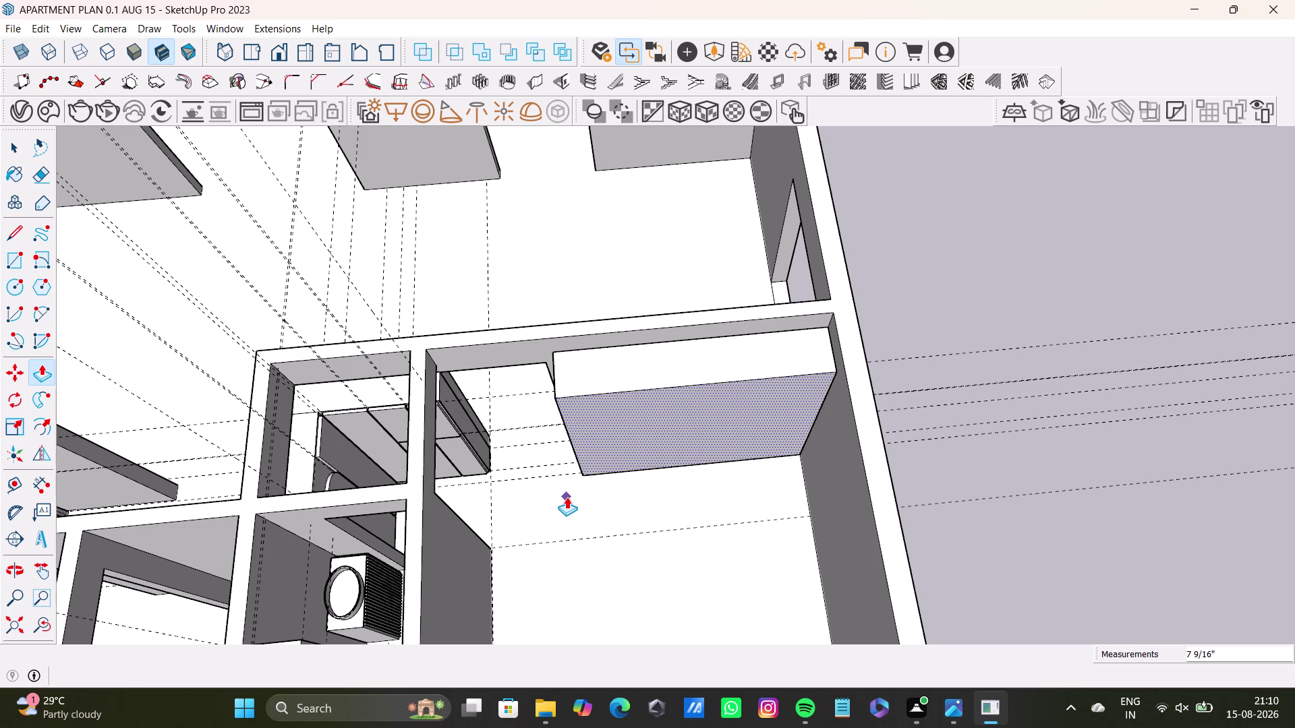
Clear the current face selection and orbit around the apartment to face the wardrobe box.
key(space)
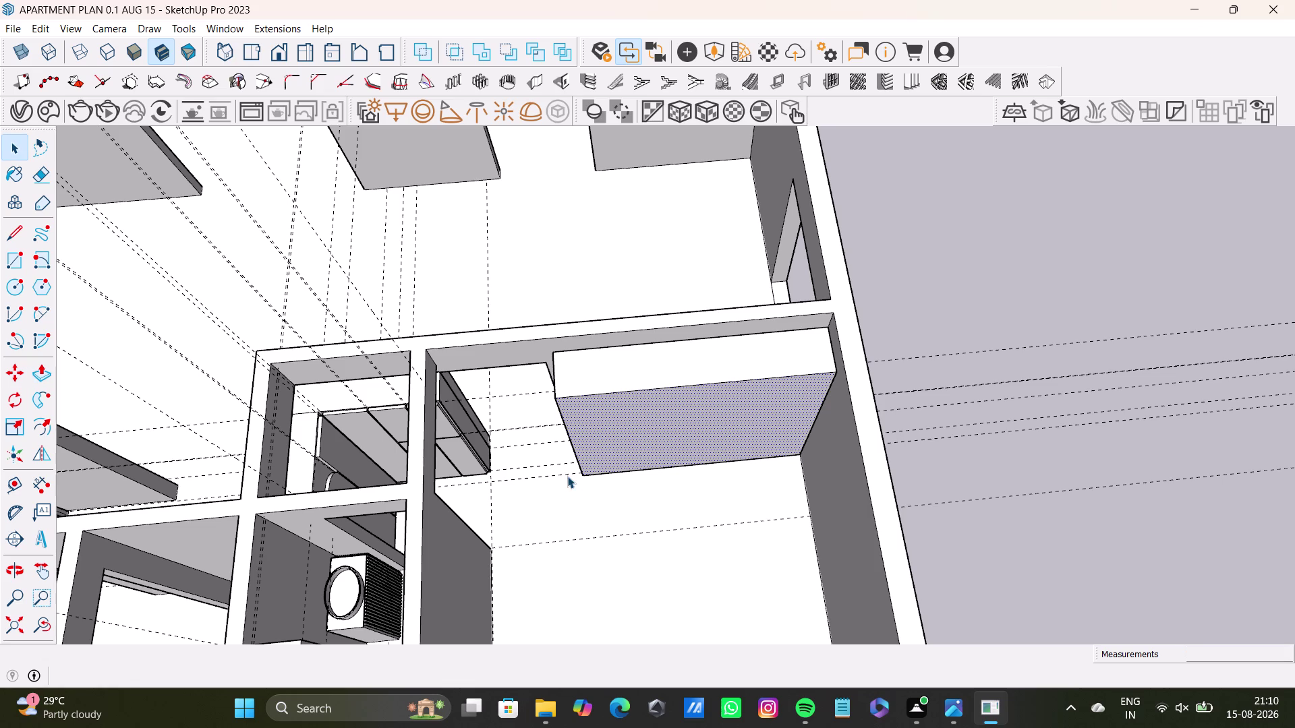
click(916, 277)
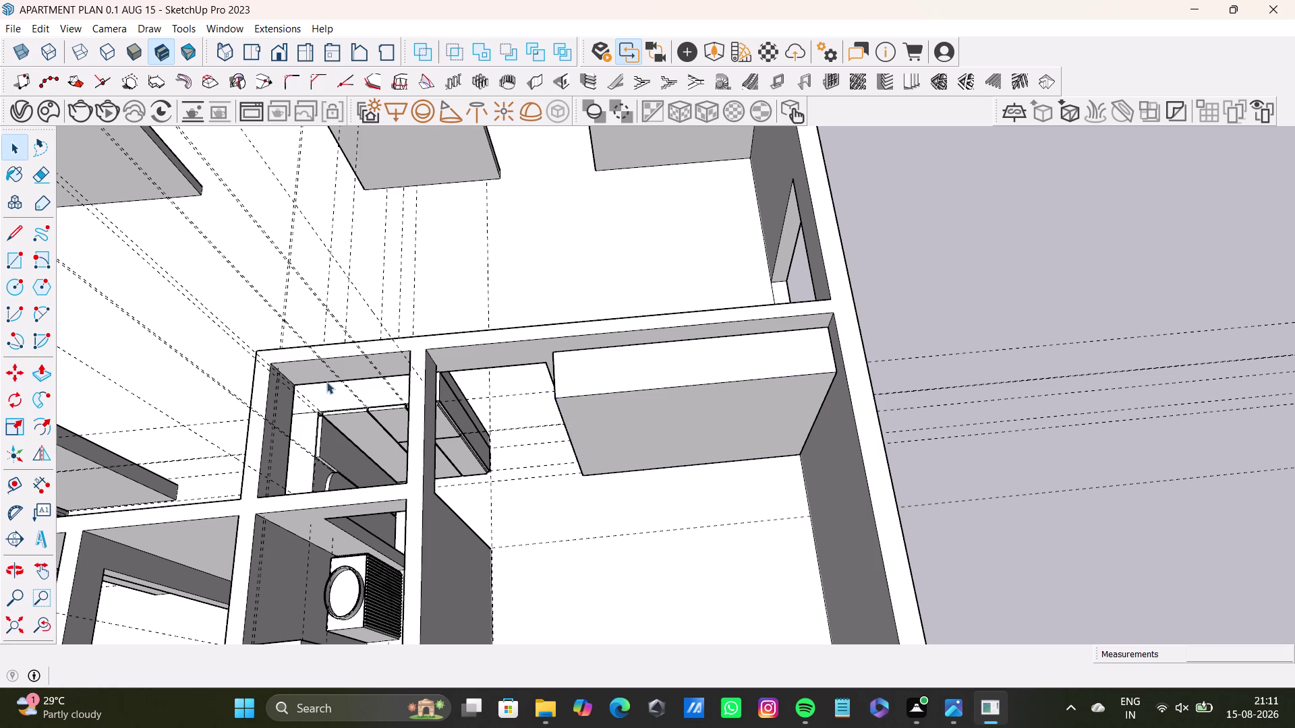
middle_drag(635, 461, 552, 435)
middle_drag(559, 430, 704, 303)
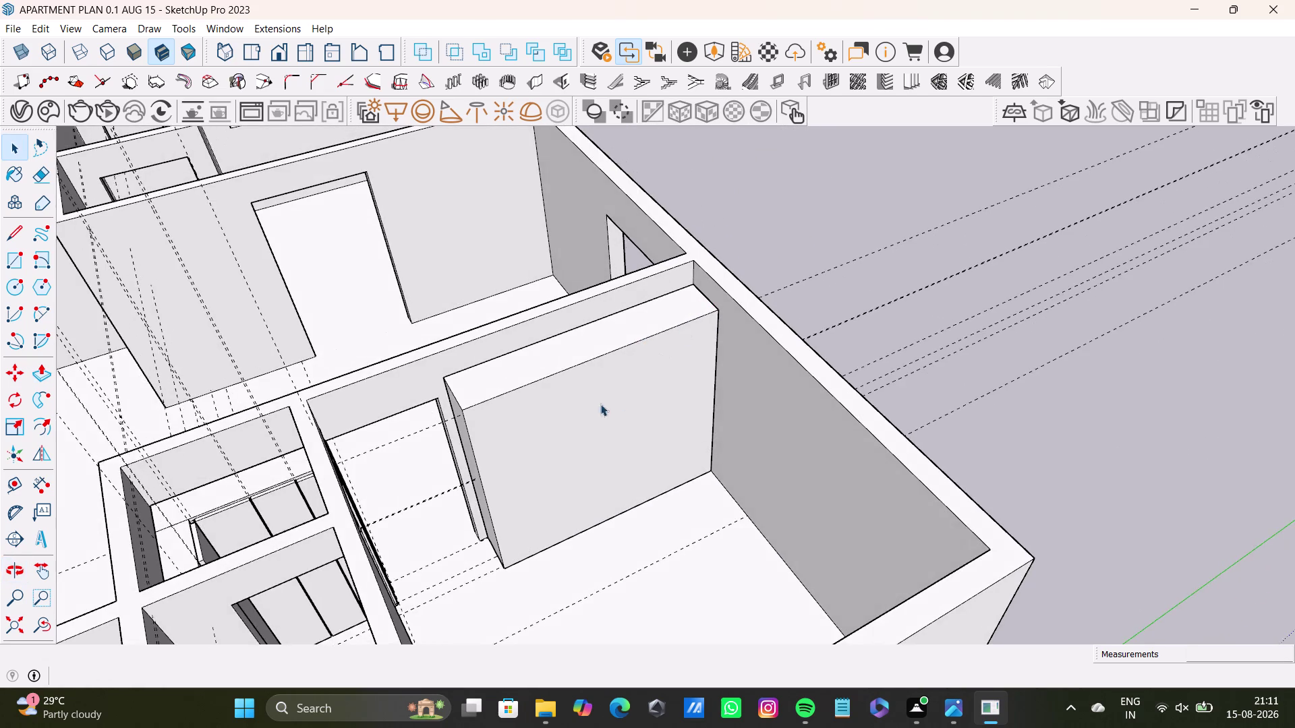
scroll(up, 3)
middle_drag(581, 411, 625, 332)
middle_drag(642, 331, 554, 378)
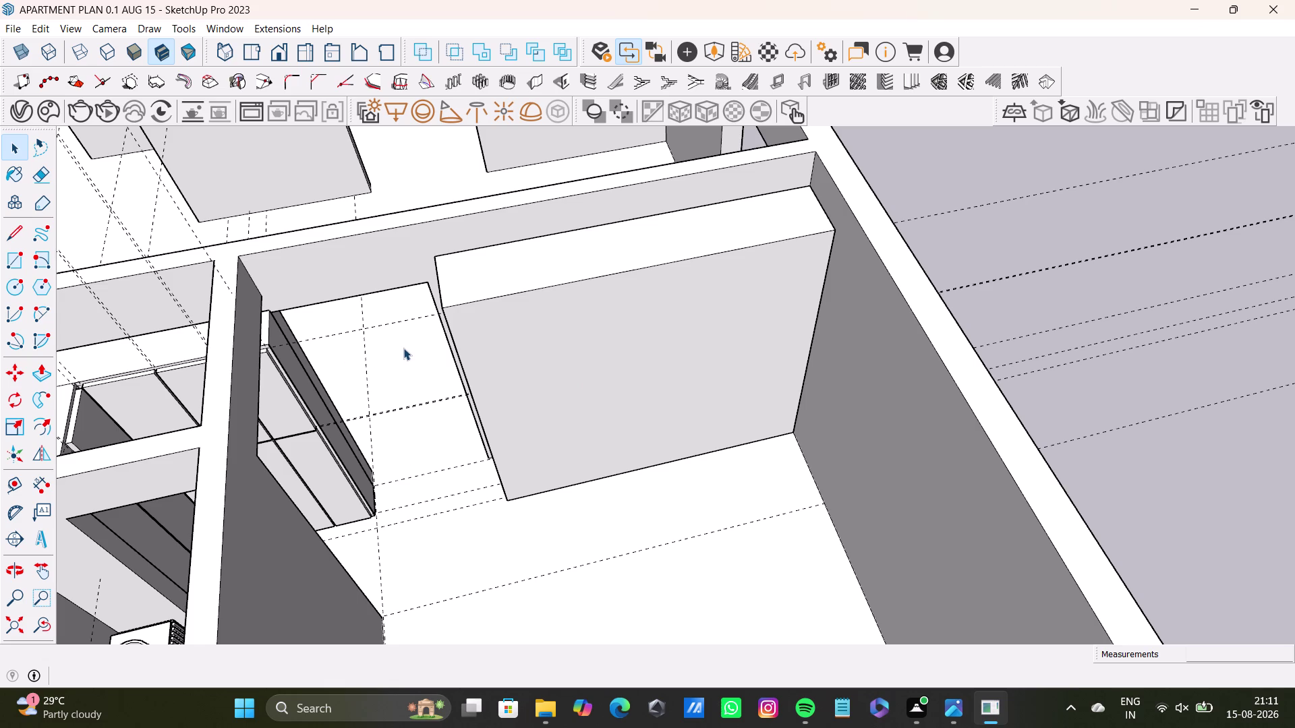
scroll(down, 3)
middle_drag(419, 349, 308, 329)
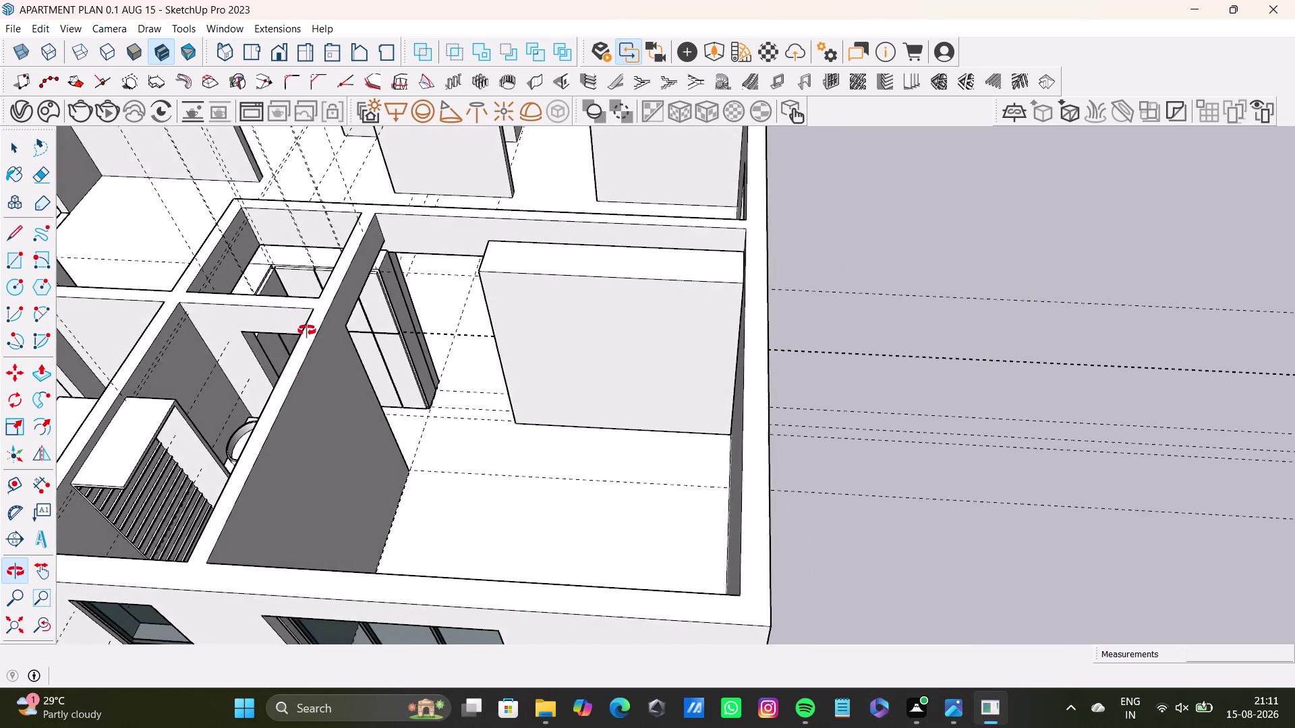
middle_drag(309, 329, 299, 337)
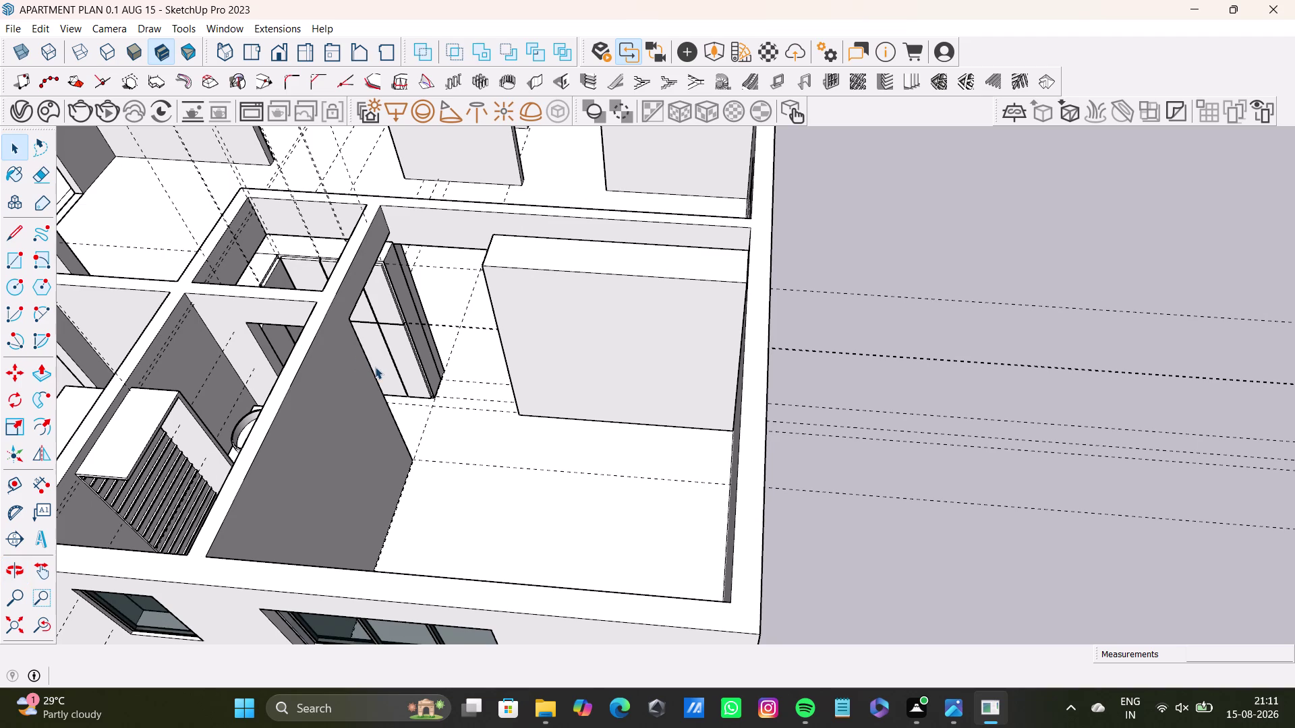
middle_drag(430, 401, 386, 373)
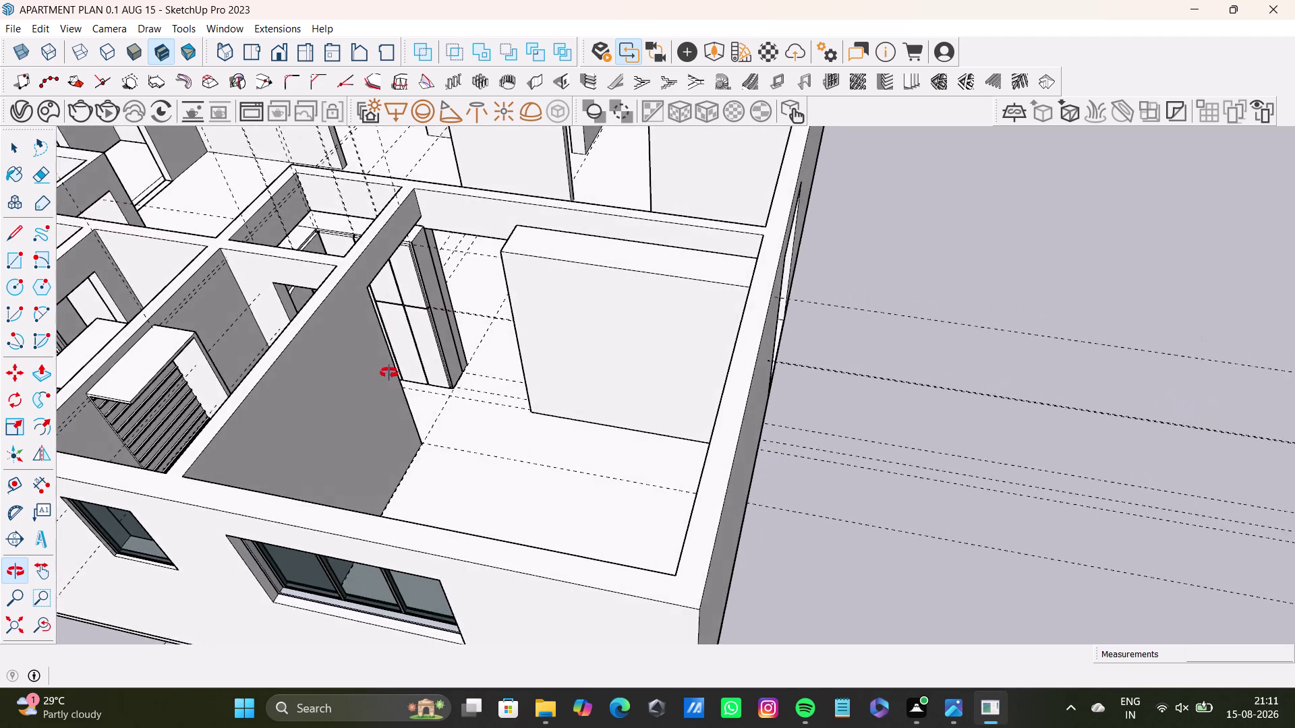
middle_drag(386, 372, 435, 367)
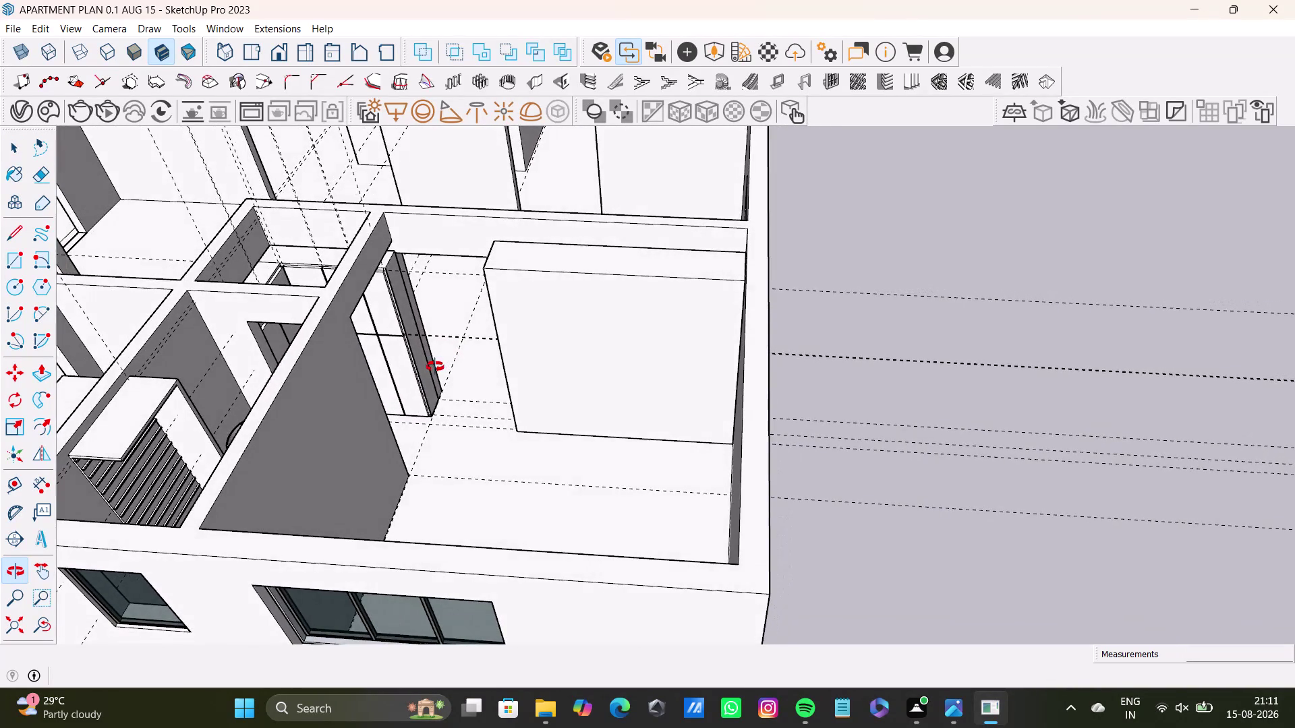
middle_drag(435, 367, 505, 361)
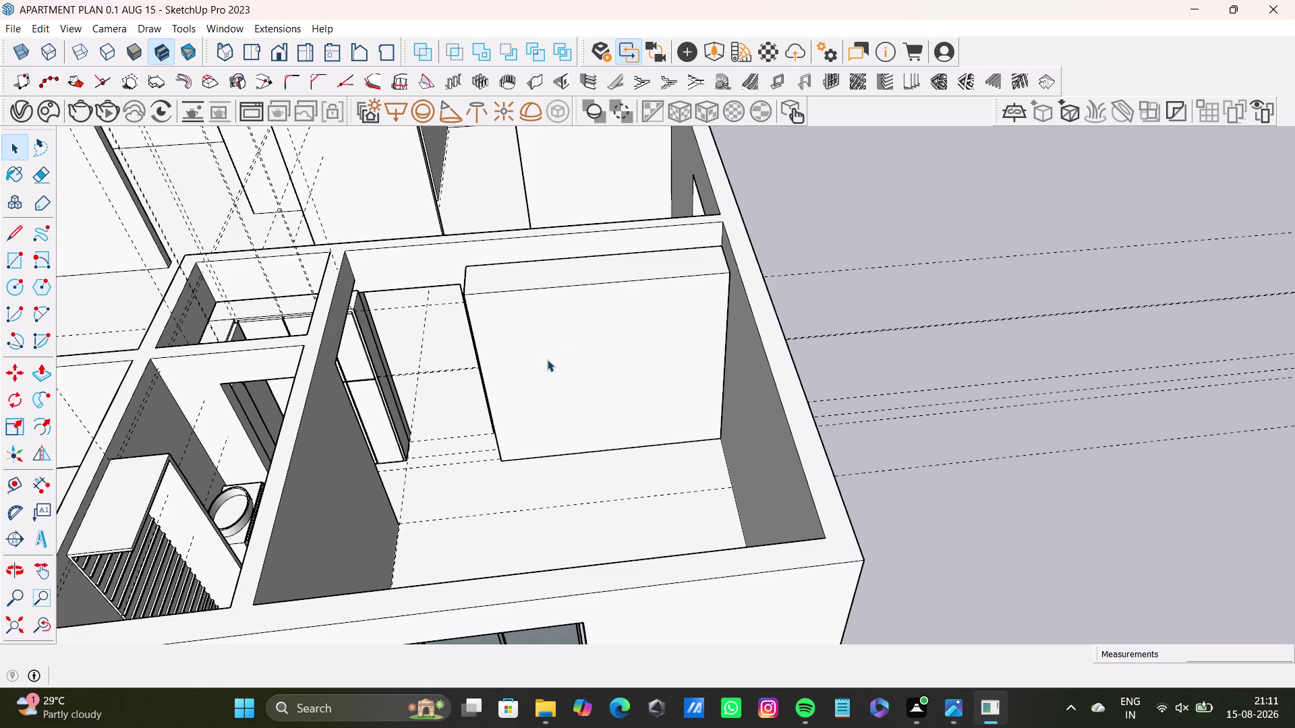
scroll(down, 3)
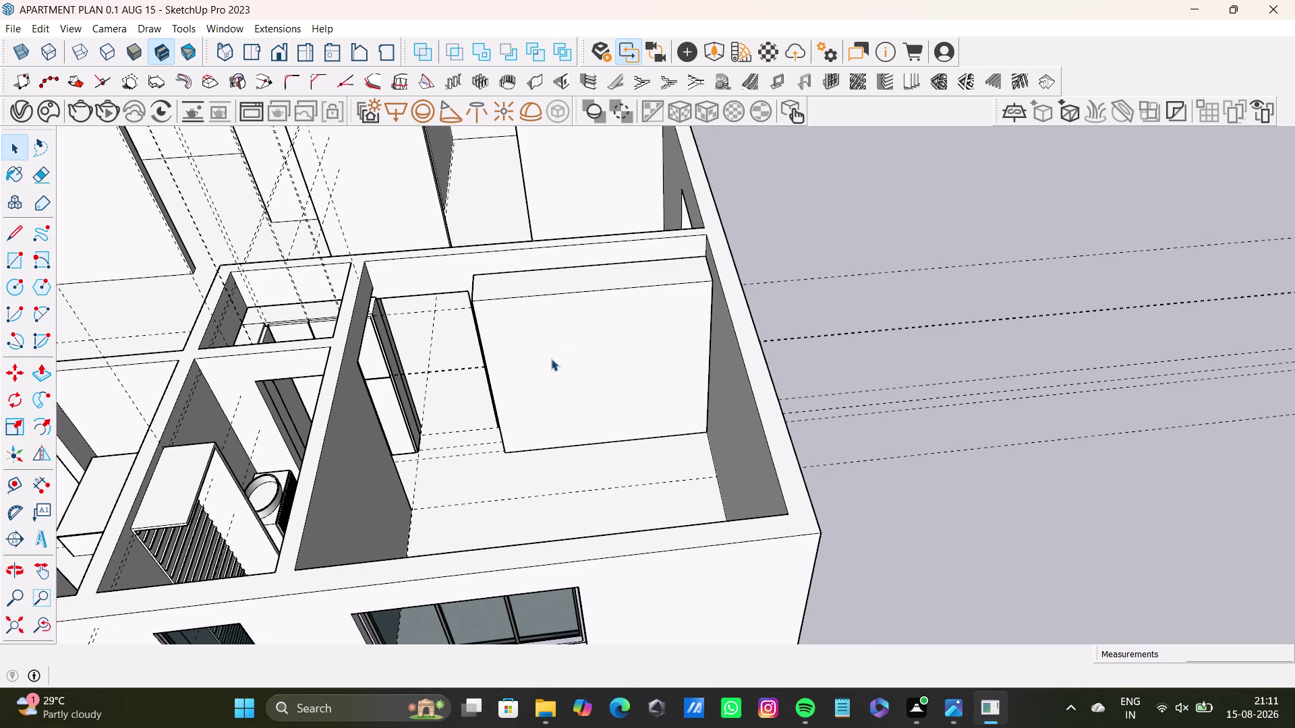
Select the wardrobe box's front face, checking it from the side.
click(605, 330)
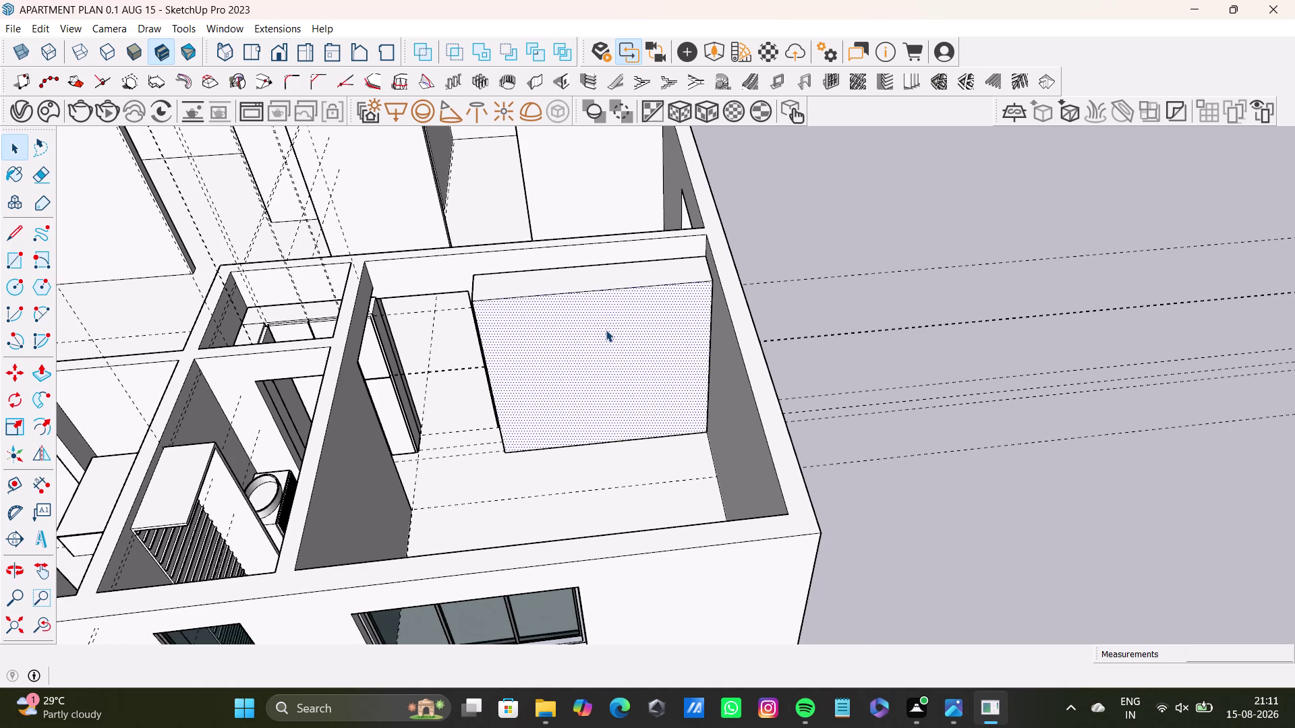
middle_drag(695, 421, 891, 414)
middle_drag(543, 437, 424, 445)
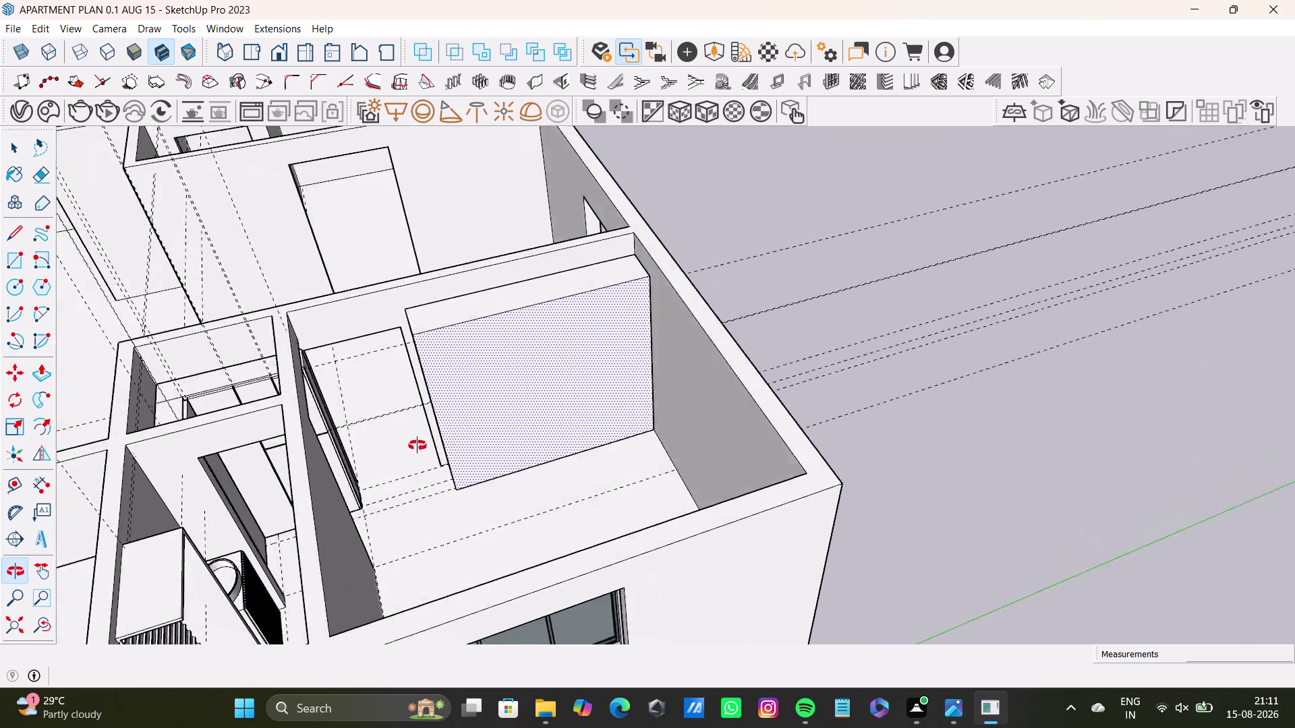
middle_drag(424, 444, 416, 445)
Begin an inward Offset of the front face's outline, zooming in to preview the inset.
click(14, 484)
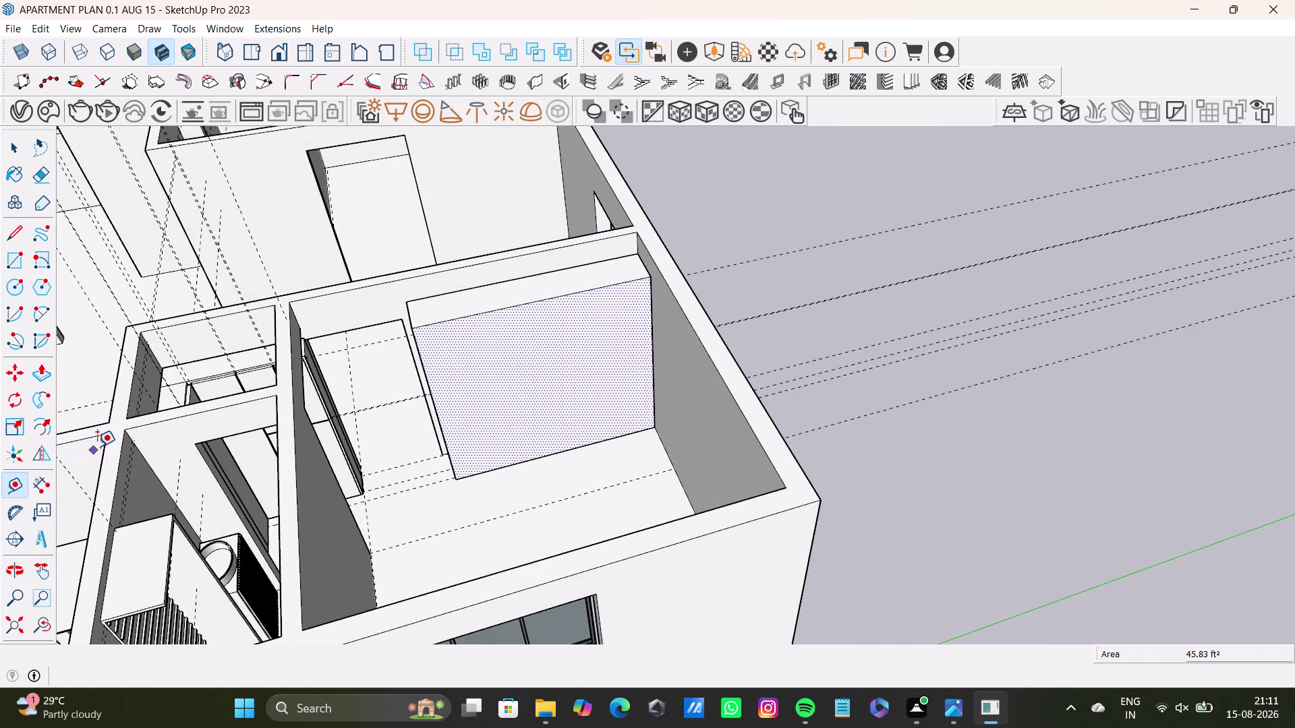
click(433, 403)
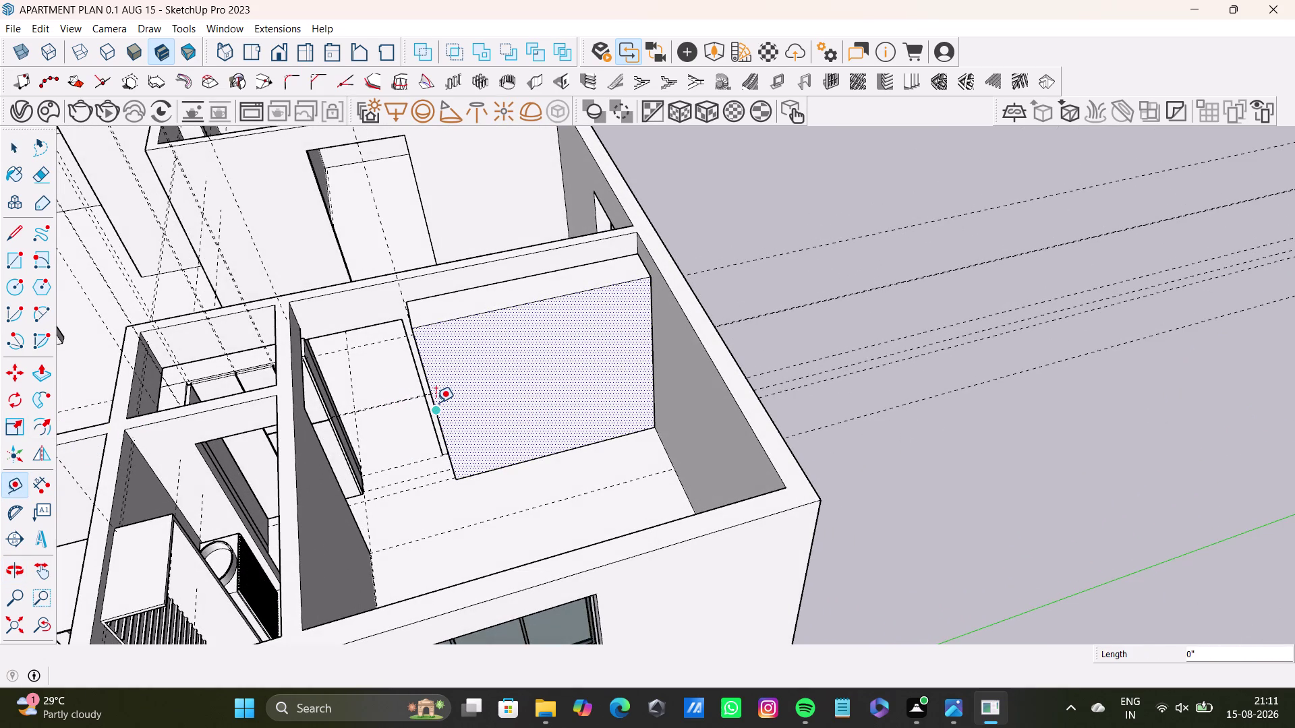
scroll(up, 3)
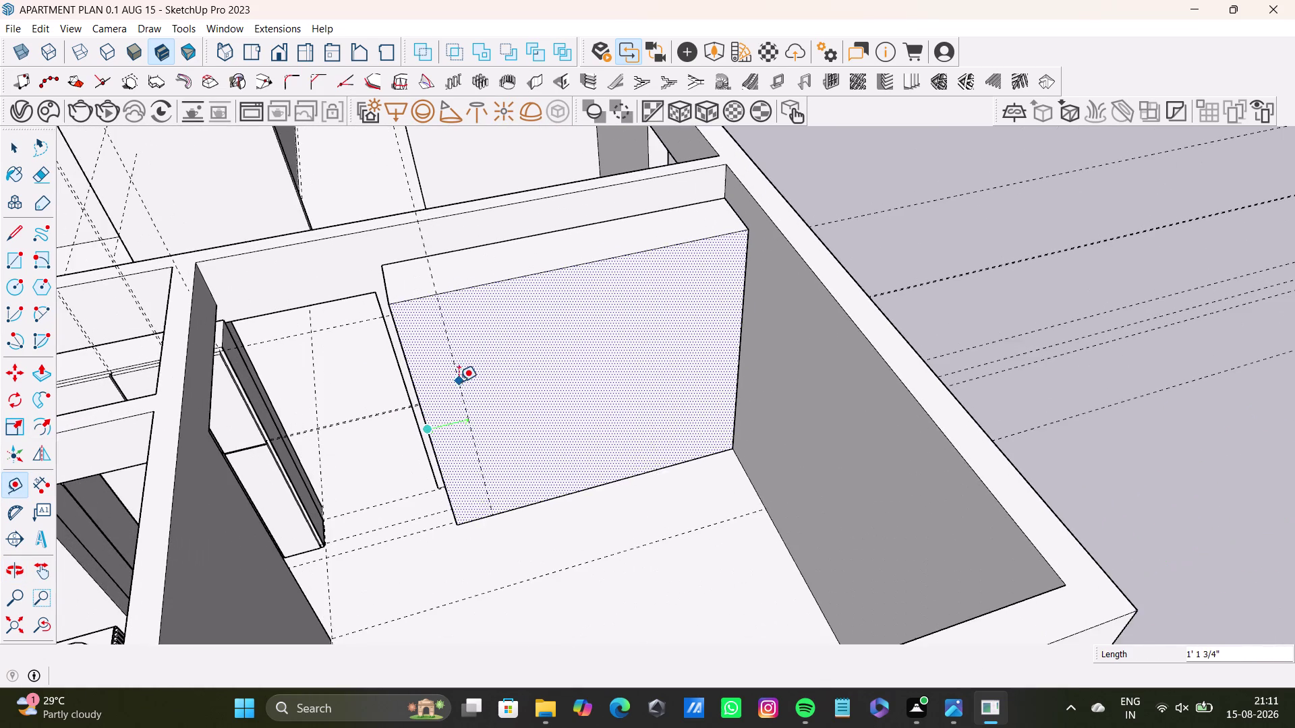
middle_drag(458, 389, 423, 366)
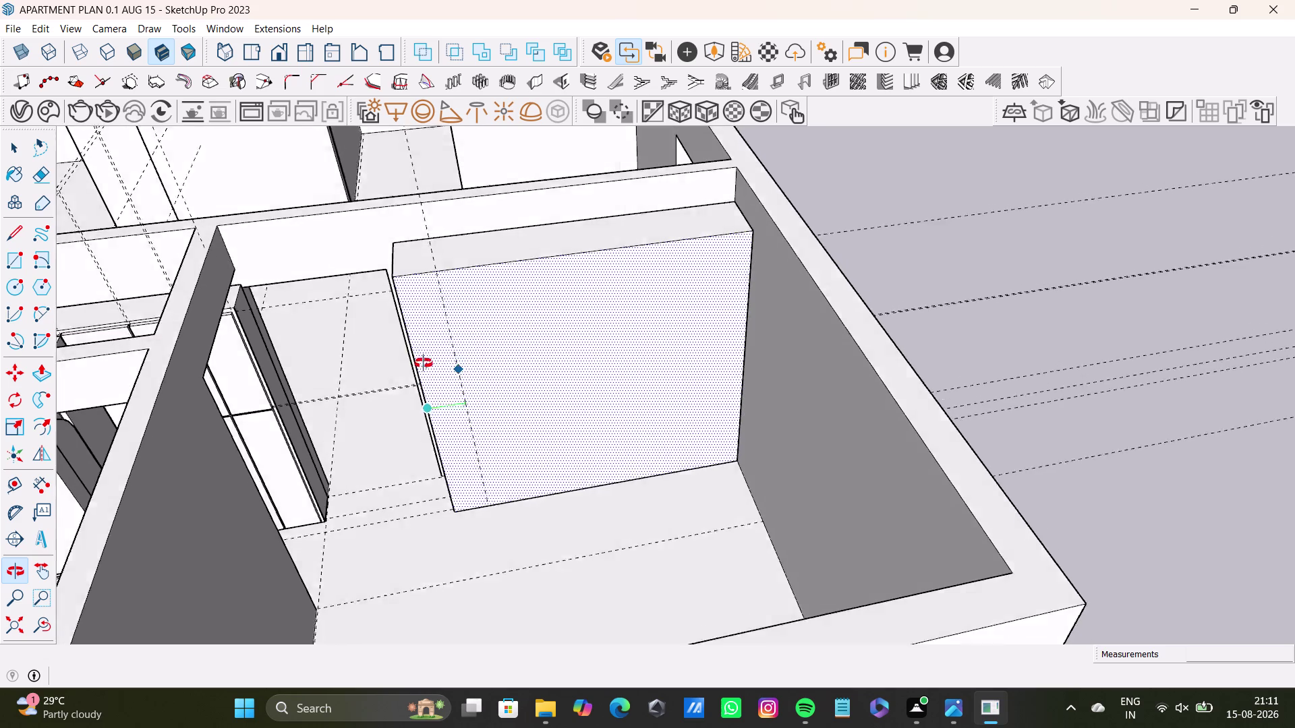
middle_drag(423, 366, 416, 329)
scroll(up, 3)
scroll(up, 3)
scroll(up, 3)
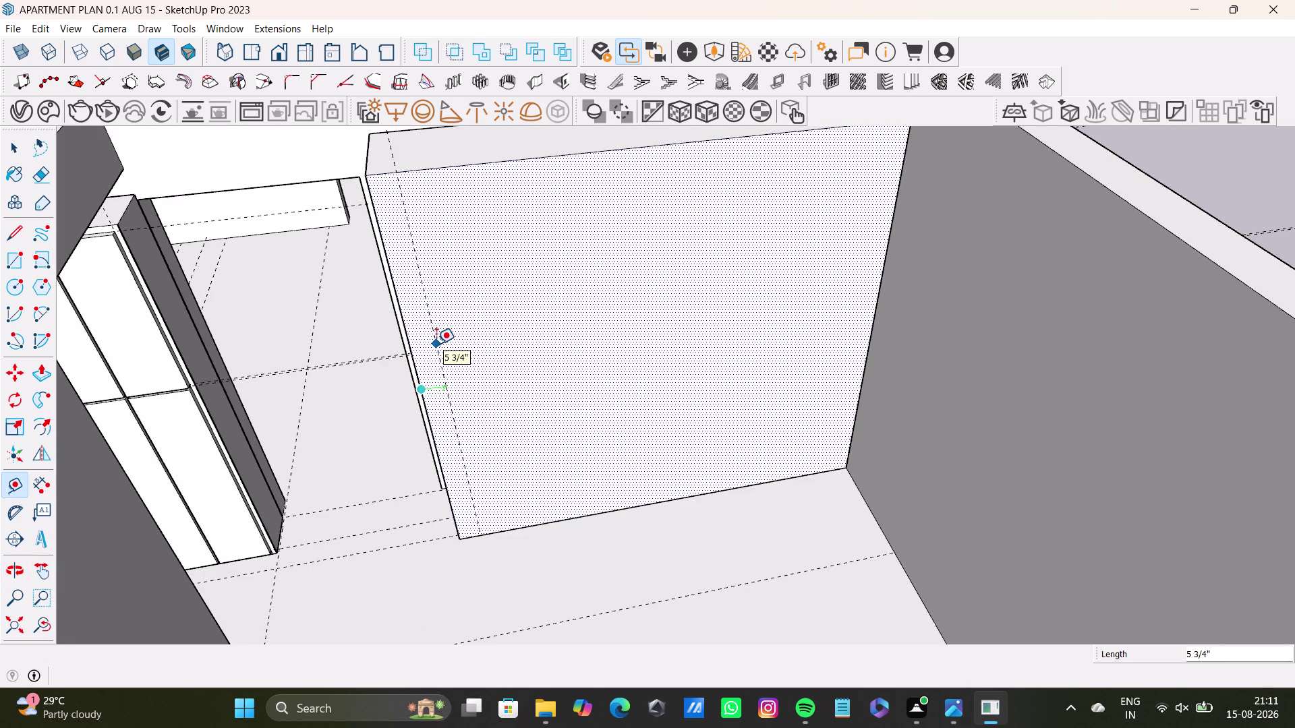
key(Right)
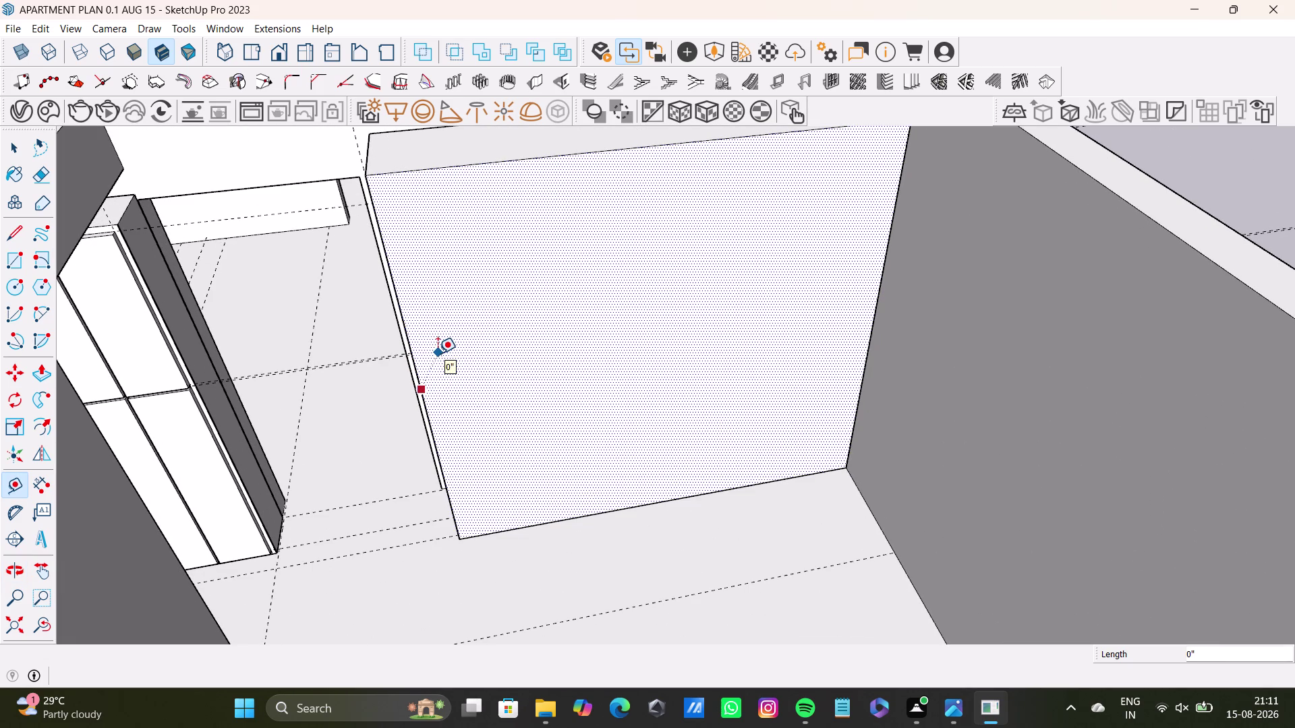
key(Left)
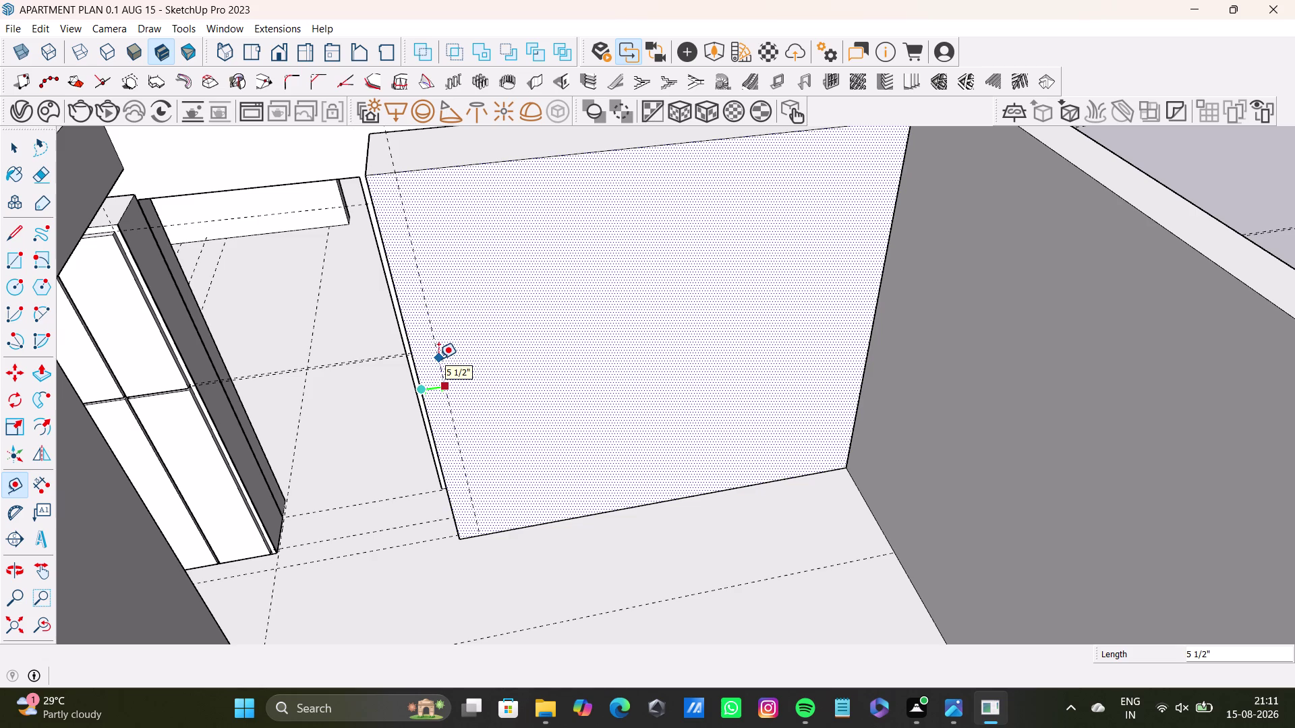
scroll(down, 3)
middle_drag(448, 368, 462, 312)
middle_drag(461, 314, 484, 421)
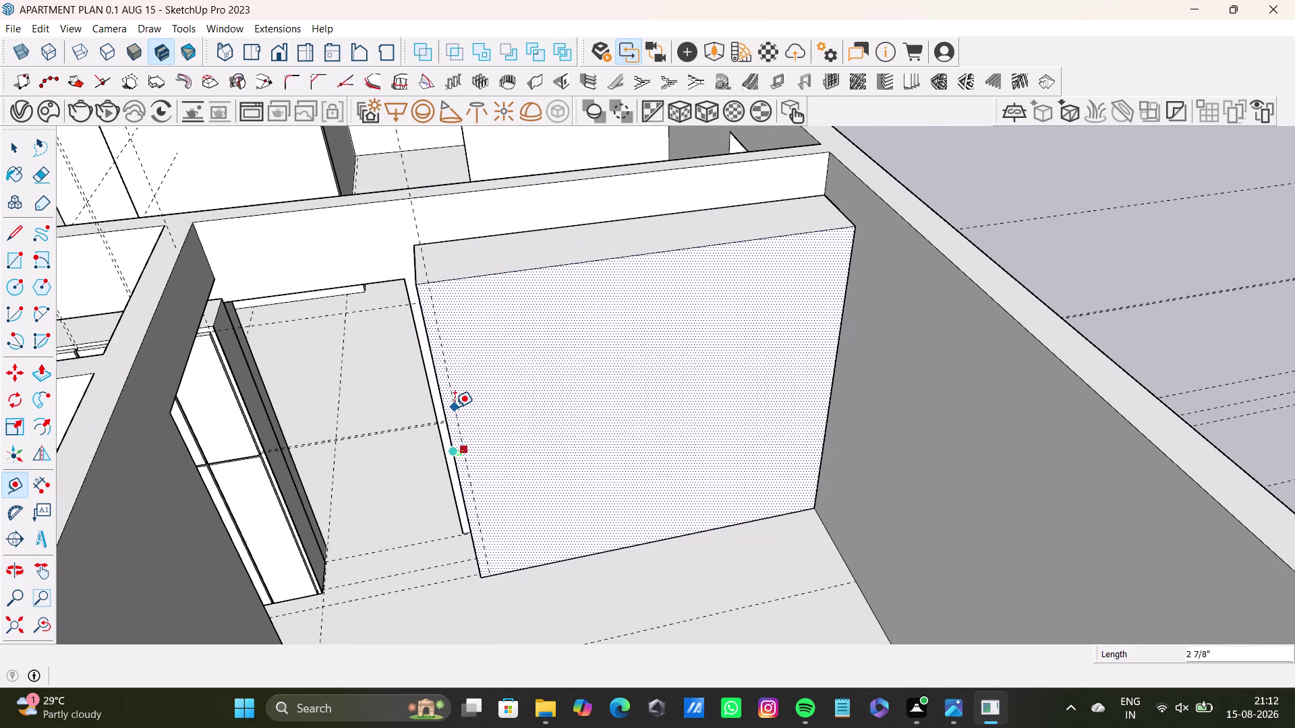
Offset from the front face's left, top and right edges, pulling the outline about 3 15/16" inside.
click(453, 407)
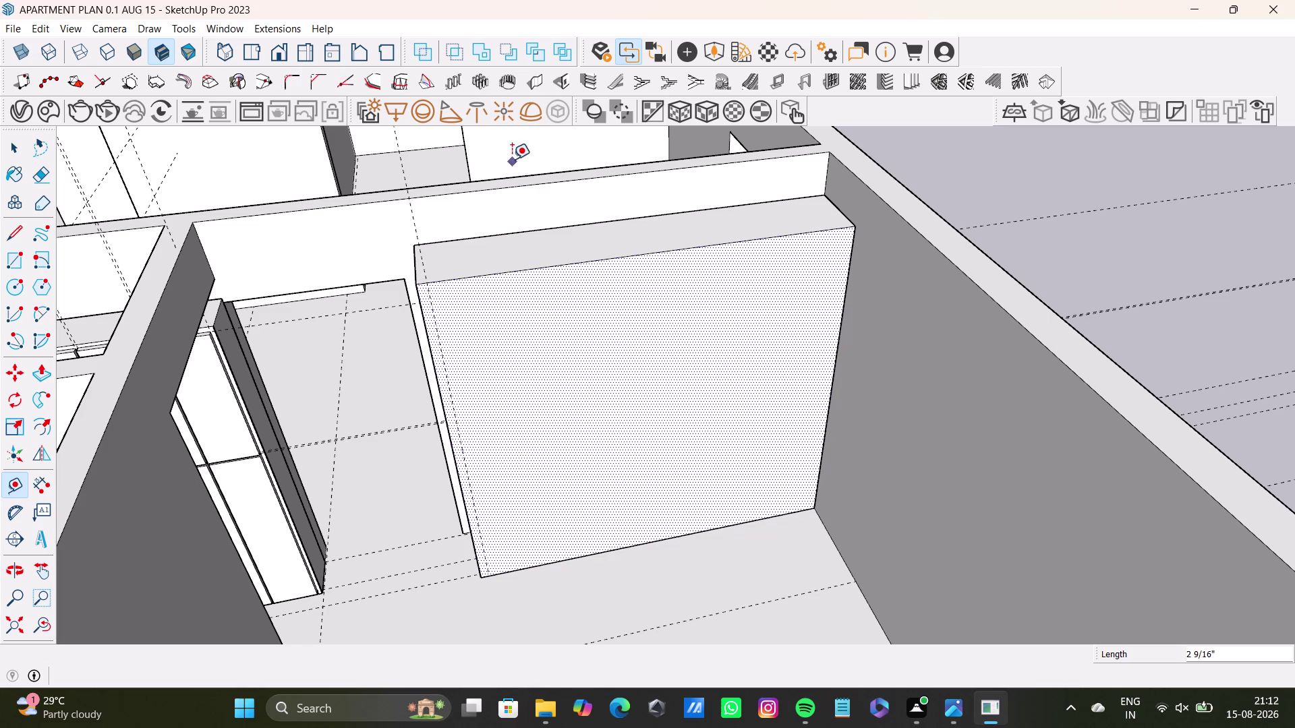
click(536, 267)
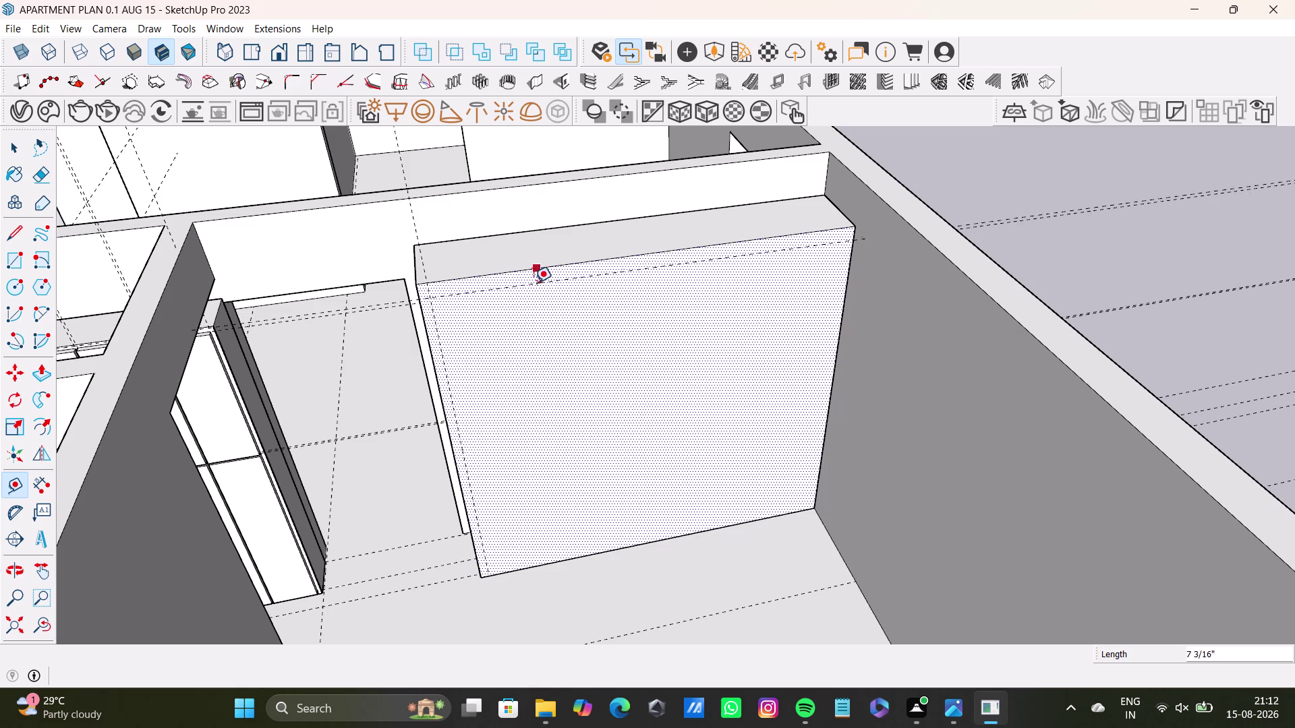
click(533, 281)
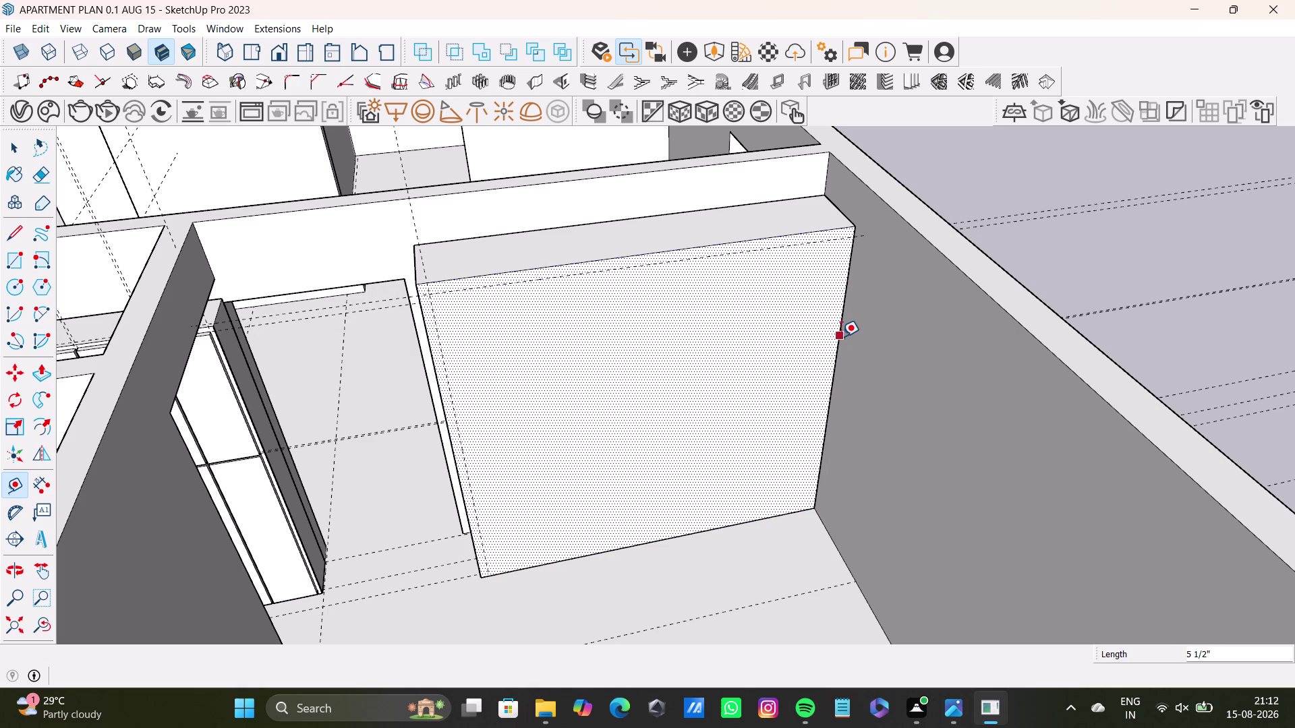
click(840, 337)
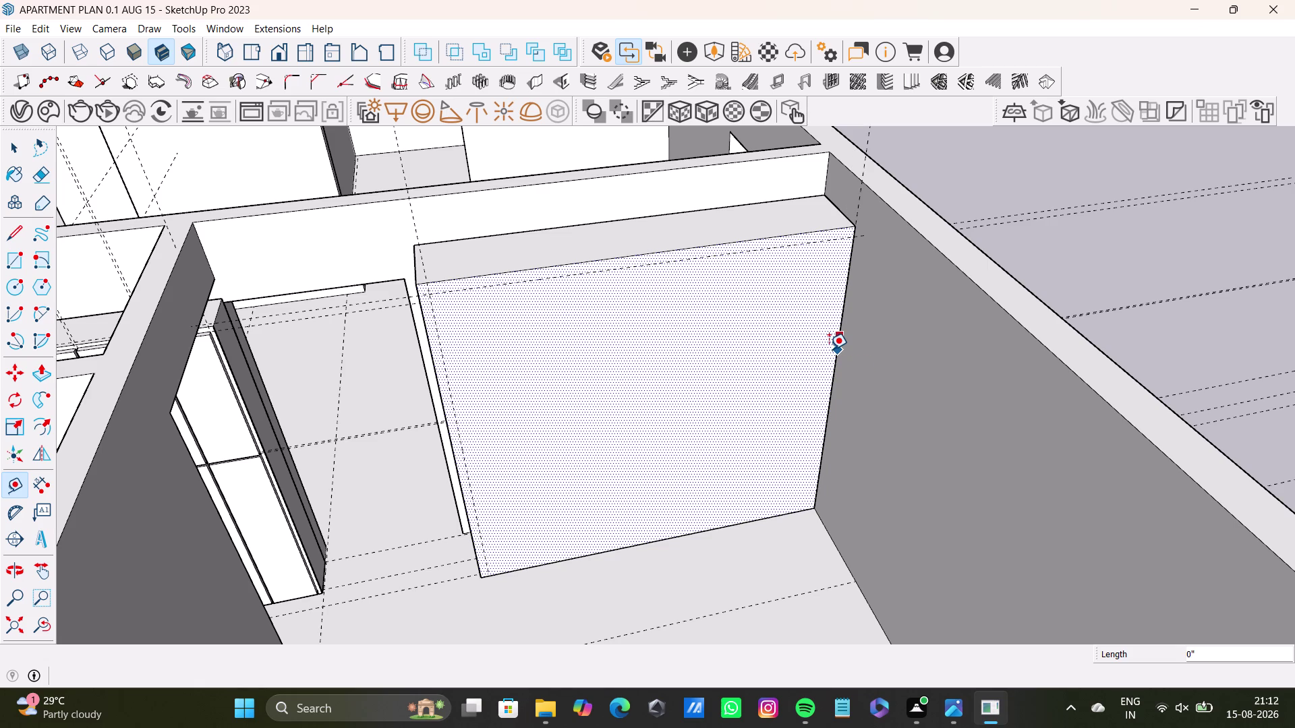
click(826, 349)
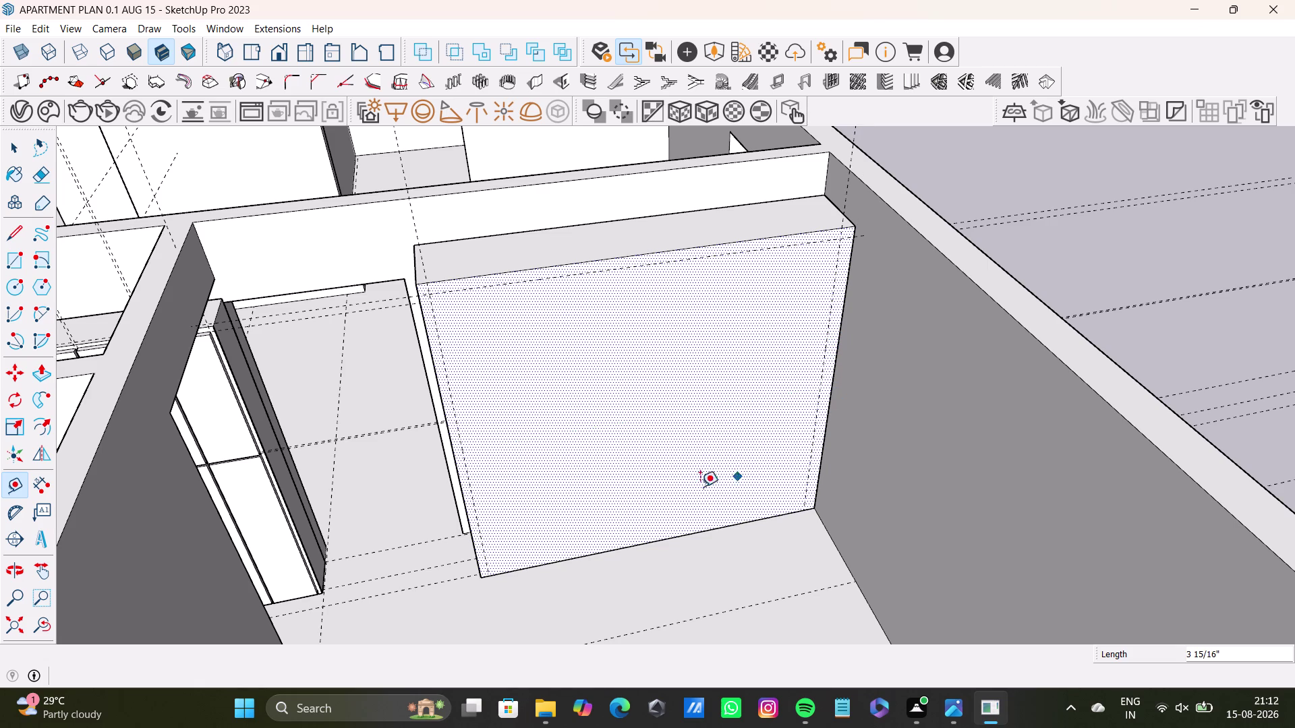